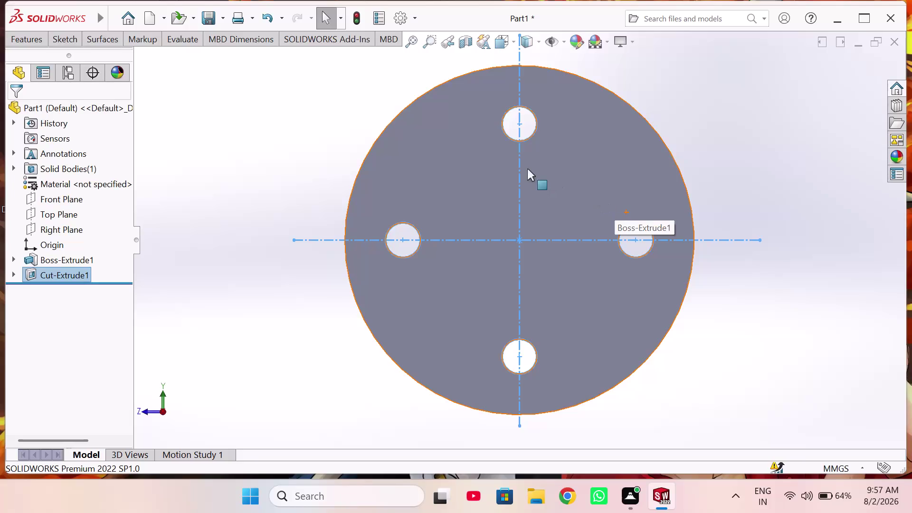
Open a sketch on the plate's front face with a construction-mode Line tool.
click(561, 208)
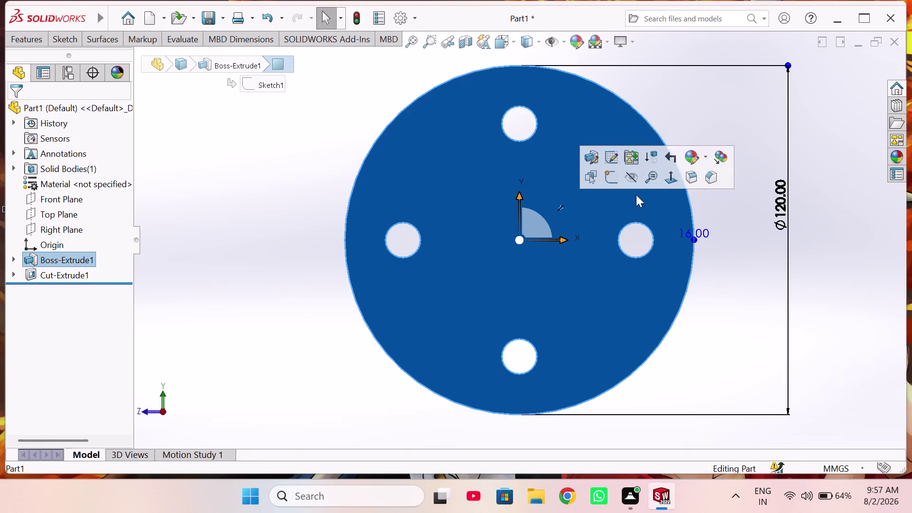
click(611, 175)
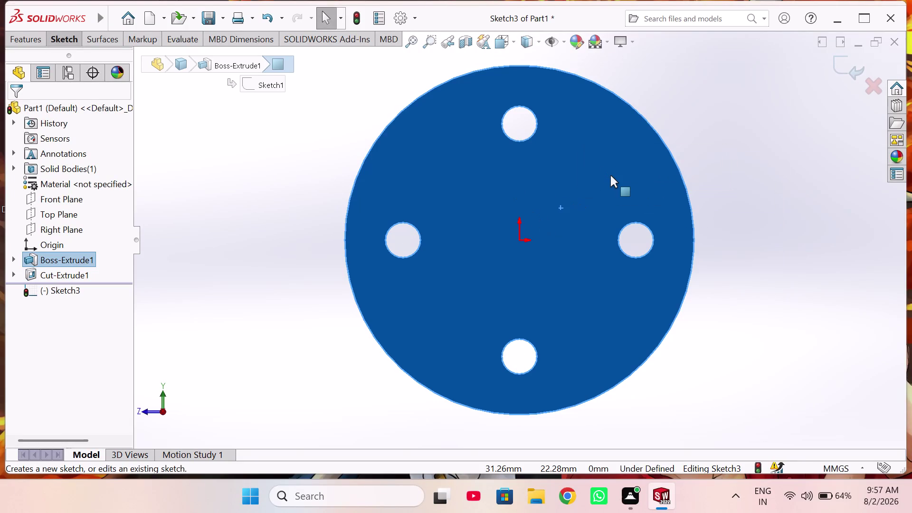
right_drag(760, 210, 740, 229)
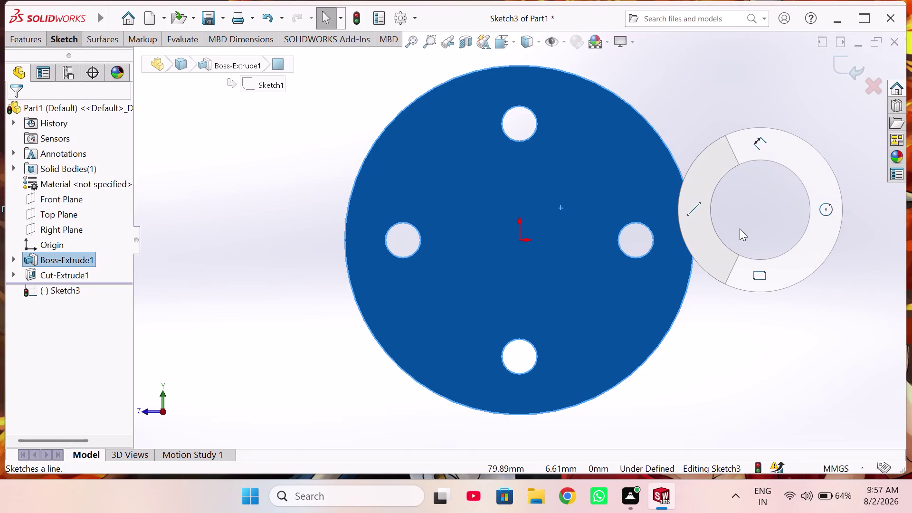
right_drag(740, 229, 598, 215)
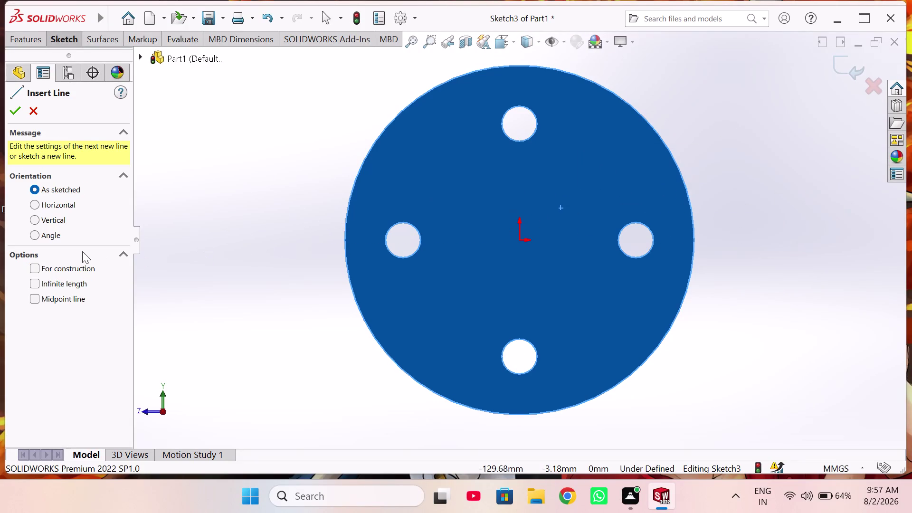
click(77, 270)
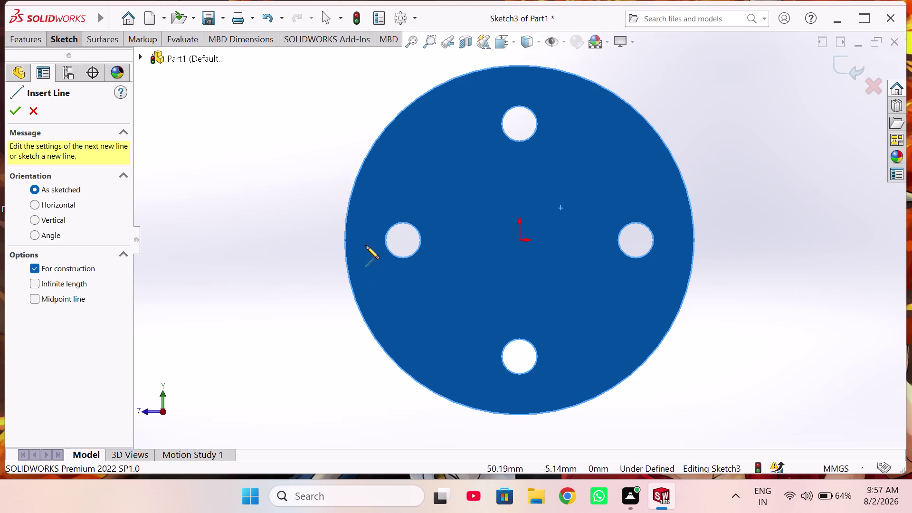
Draw a horizontal construction centerline across the plate through its centre.
click(326, 239)
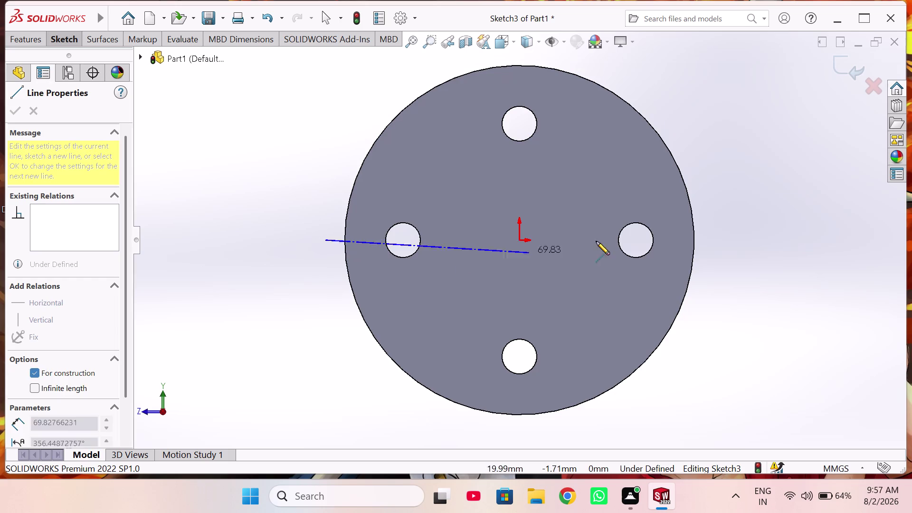
click(728, 243)
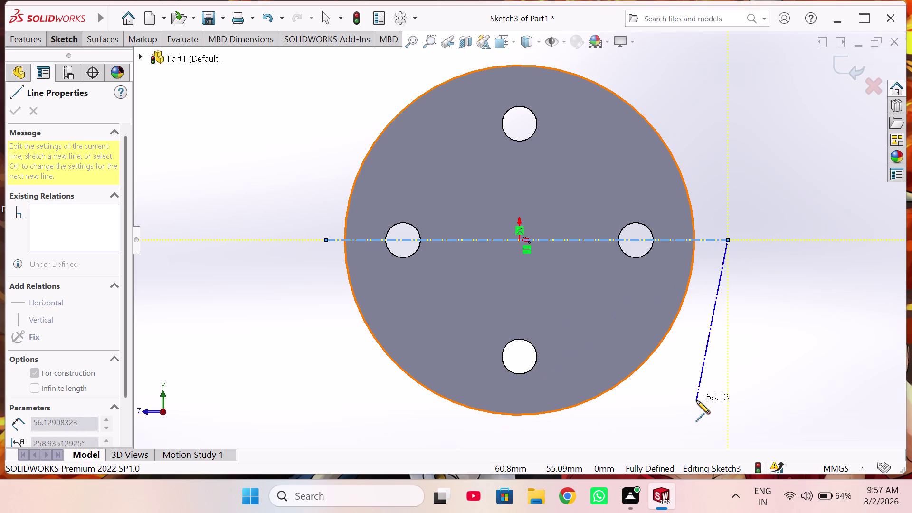
key(Escape)
Draw a vertical construction centerline through the centre, past both edges, and exit line drawing.
right_drag(734, 316, 760, 299)
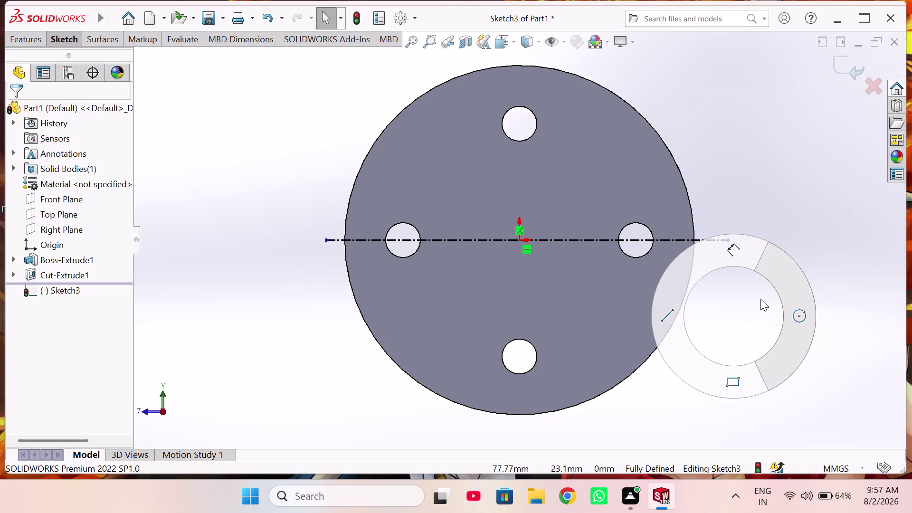
right_drag(760, 299, 504, 388)
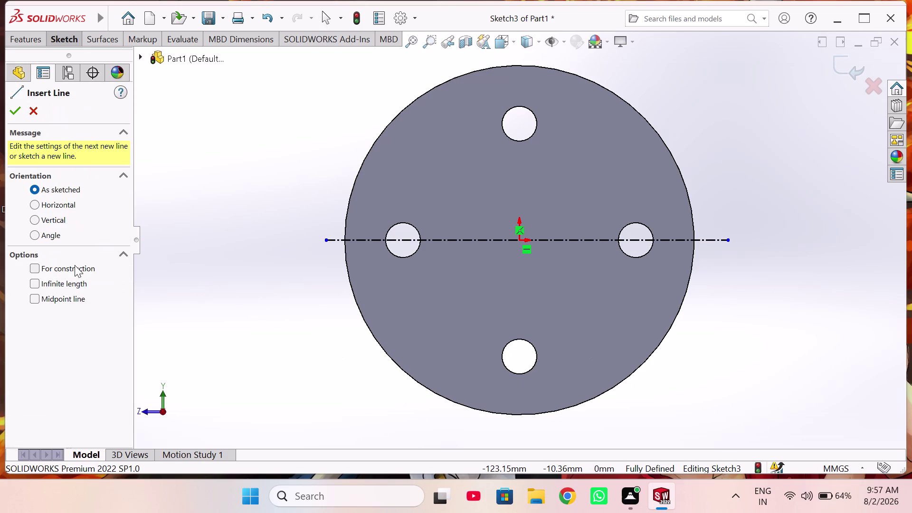
click(74, 265)
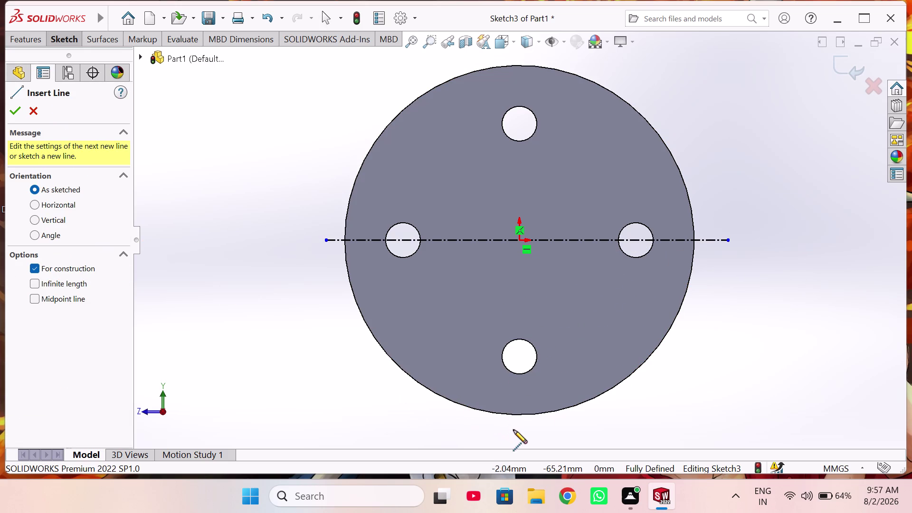
click(519, 435)
scroll(up, 3)
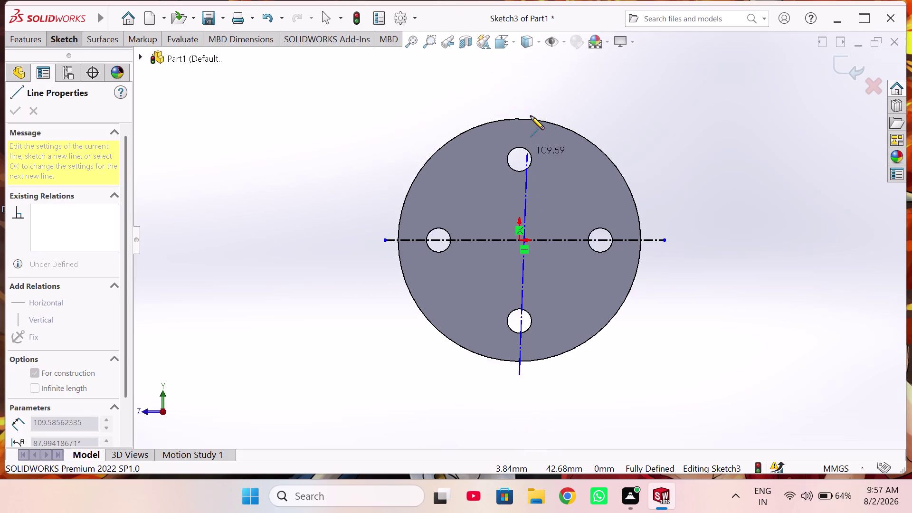
click(519, 91)
right_click(590, 125)
click(616, 134)
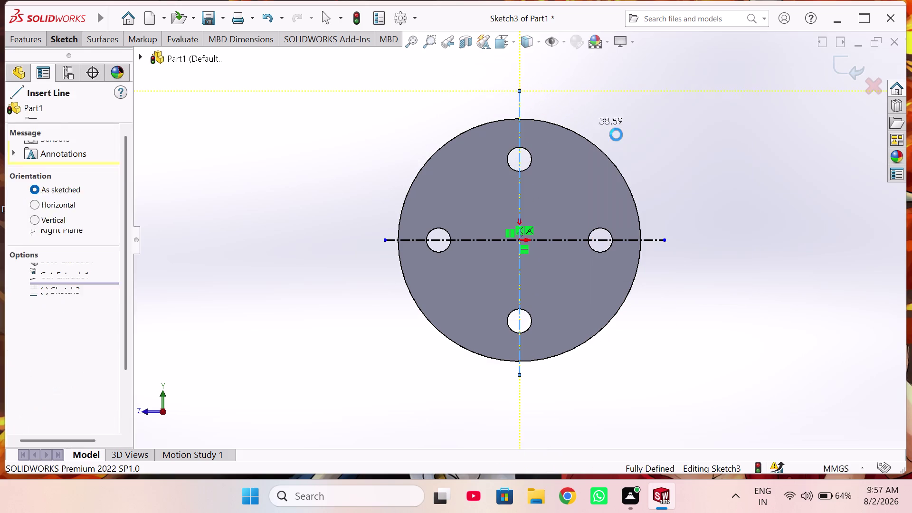
right_drag(741, 203, 737, 177)
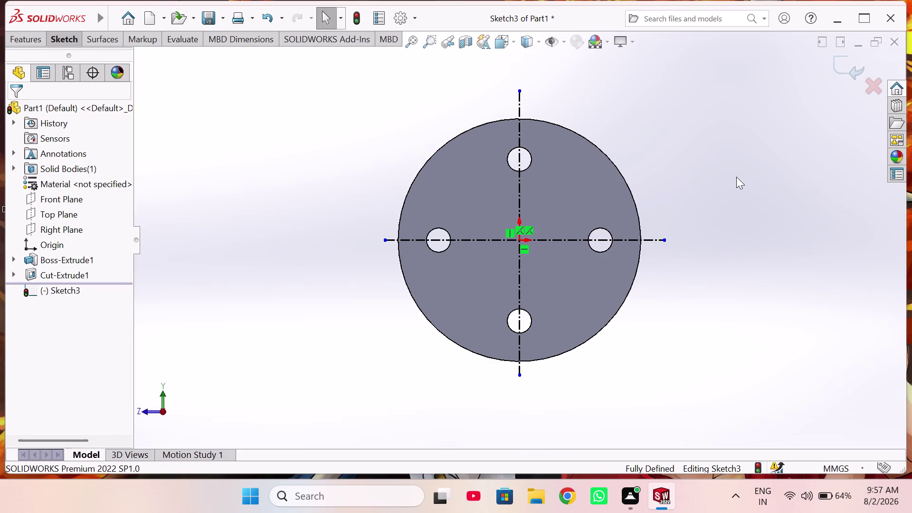
Draw a circle of about 30 radius centred on the plate's origin.
right_drag(736, 176, 812, 214)
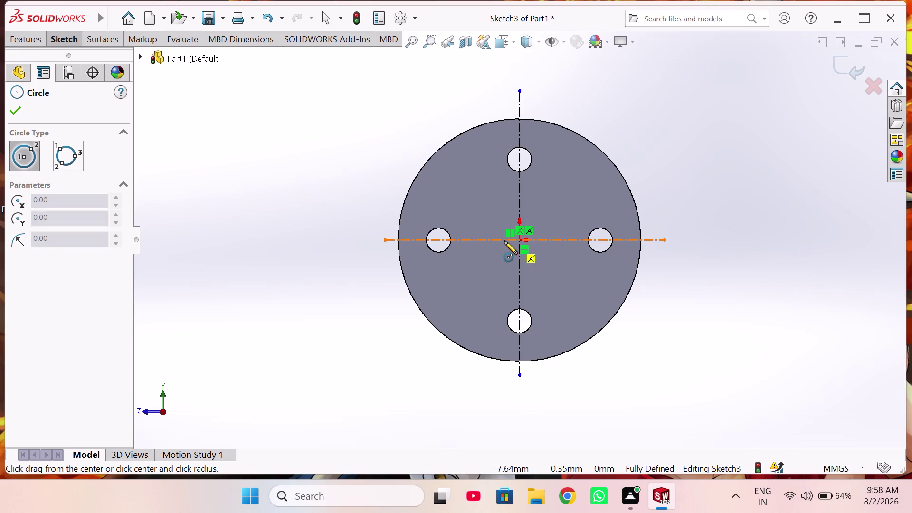
scroll(down, 3)
scroll(down, 3)
scroll(down, 3)
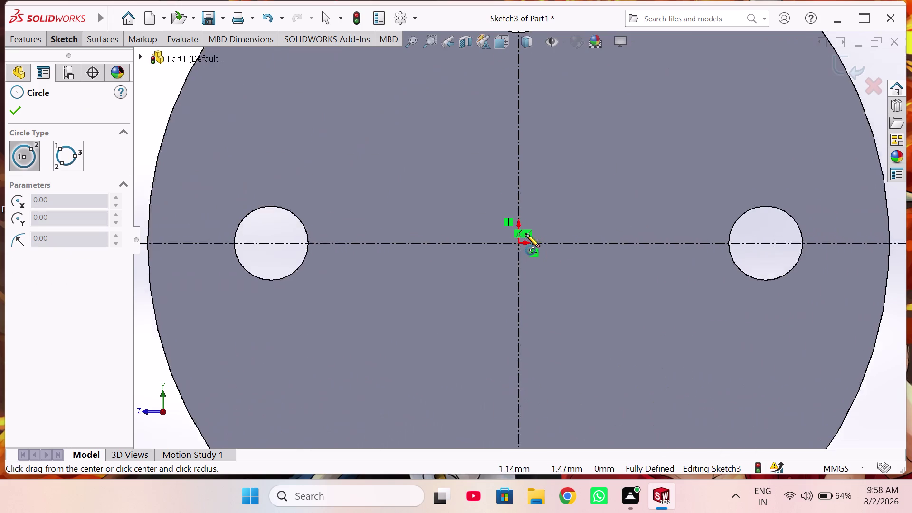
scroll(down, 3)
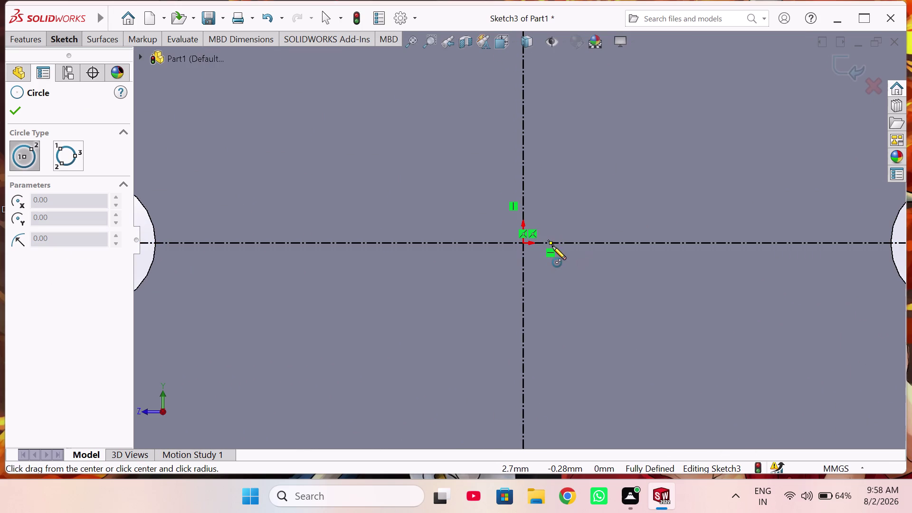
click(523, 243)
scroll(up, 3)
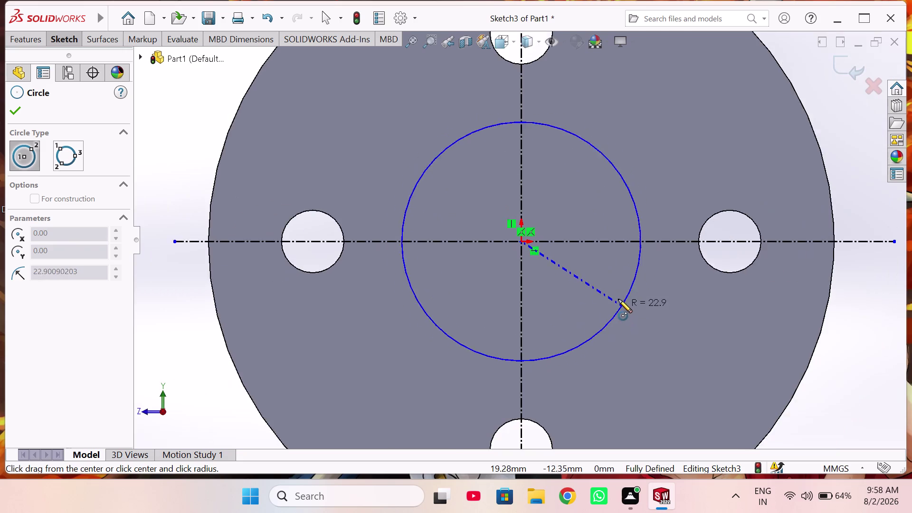
scroll(up, 3)
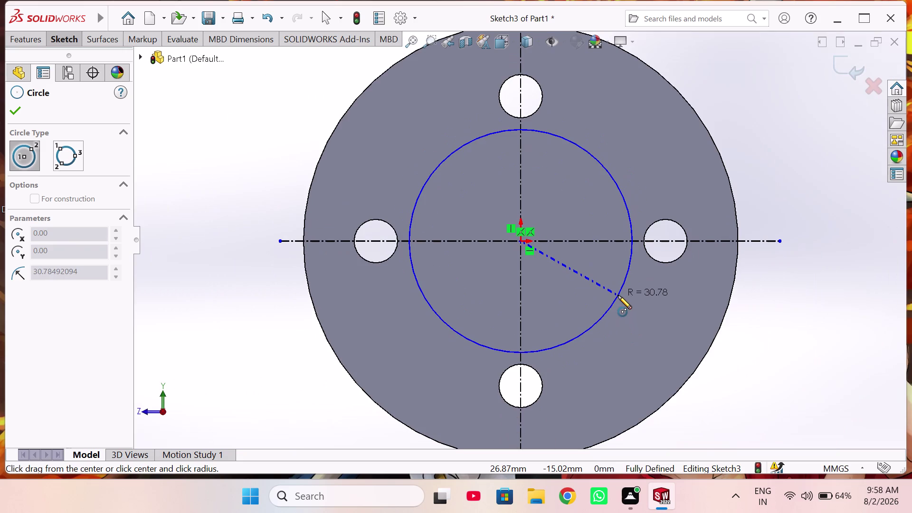
click(617, 294)
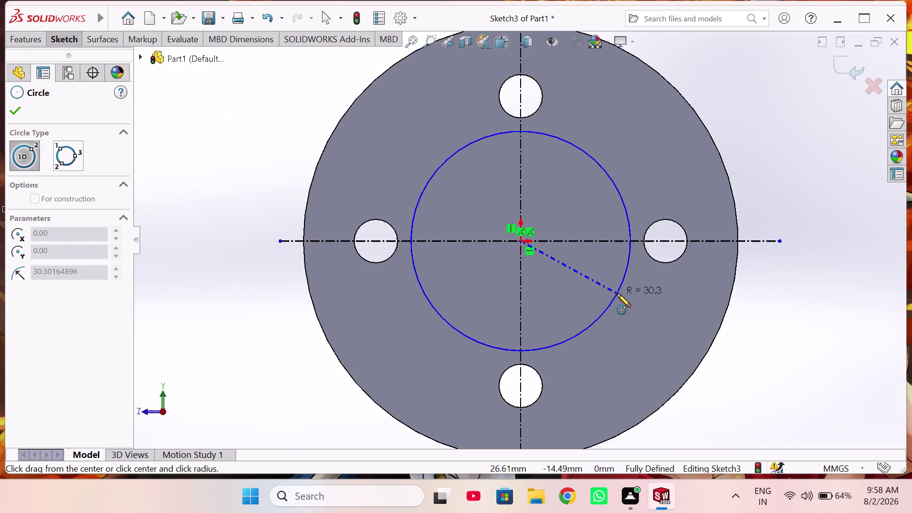
Place a Smart Dimension on the circle's 60.60 diameter.
right_drag(652, 308, 644, 220)
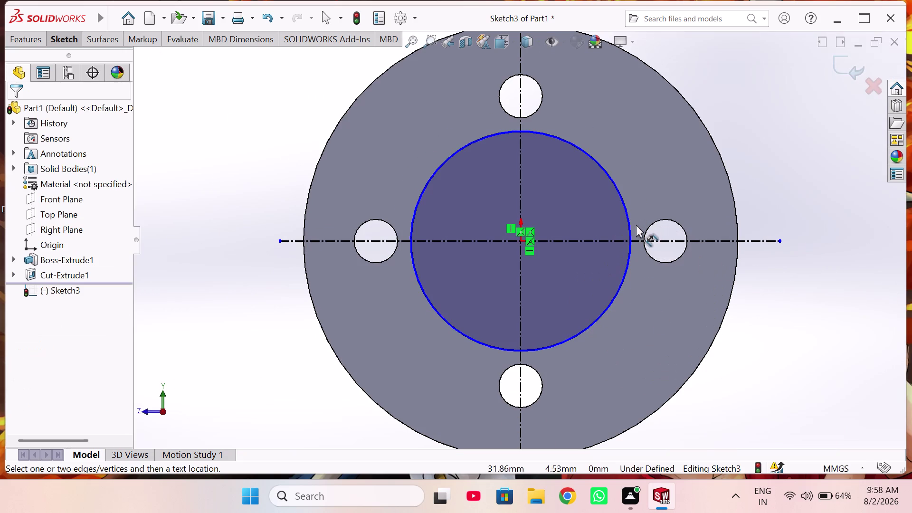
click(625, 210)
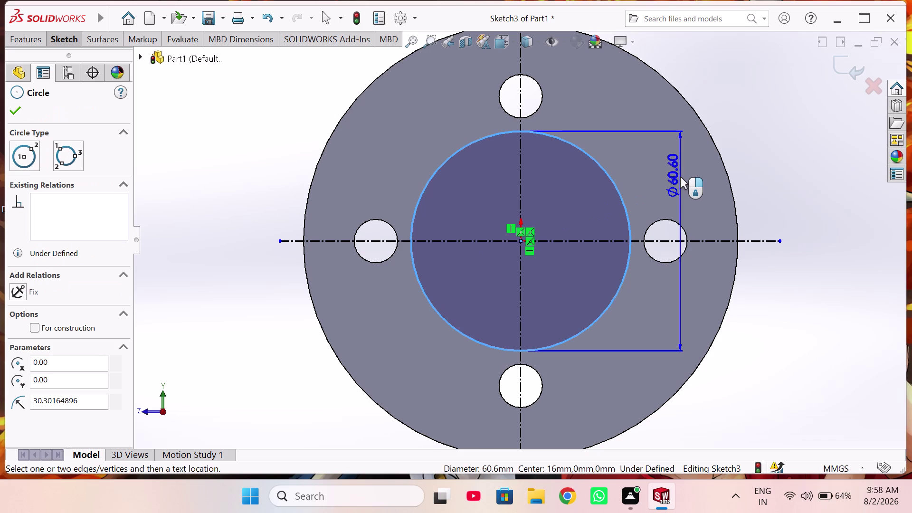